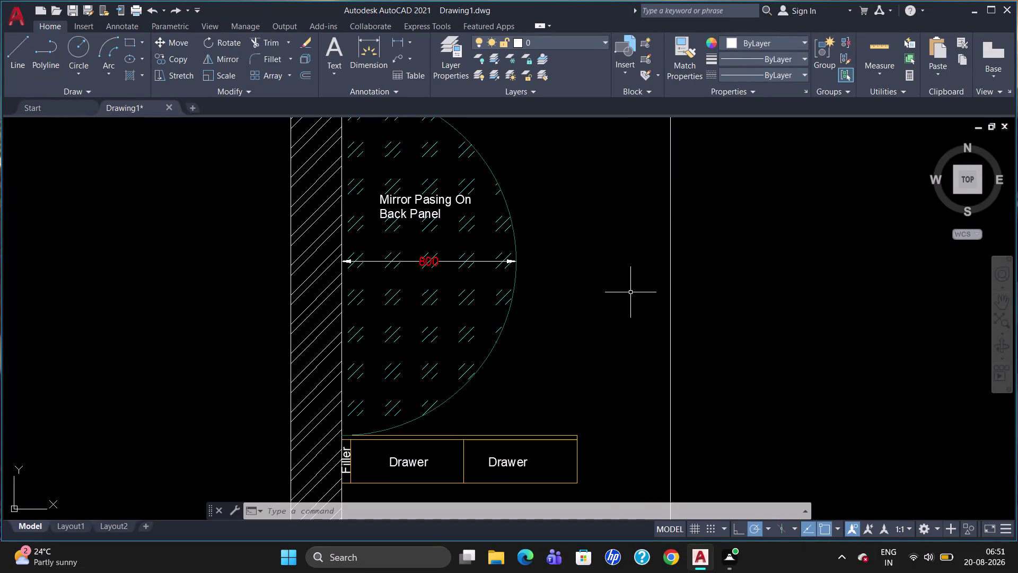
Add the 40 linear dimension below the filler, from the wall face to the filler edge.
scroll(down, 3)
scroll(up, 3)
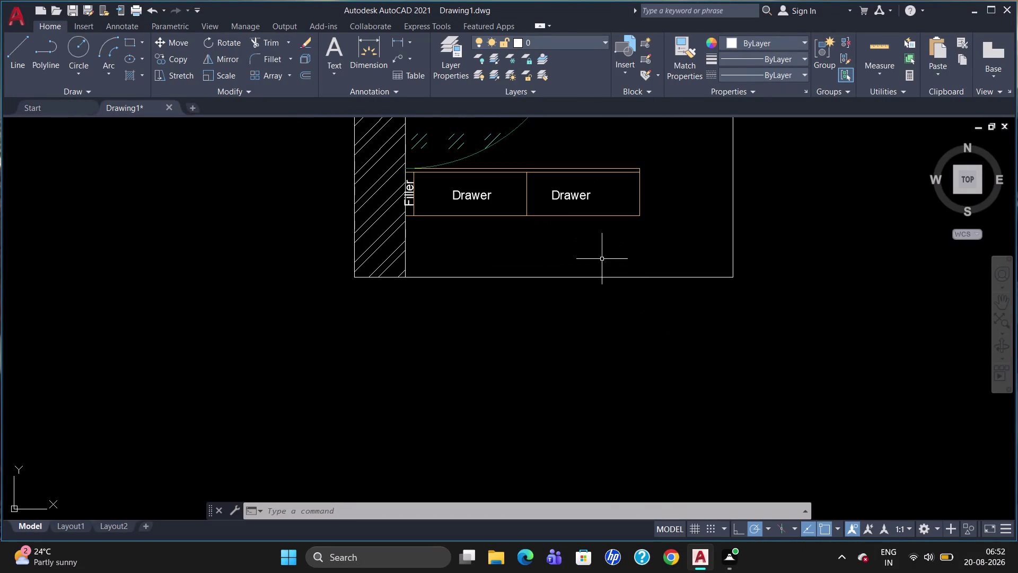
text(dli)
key(Return)
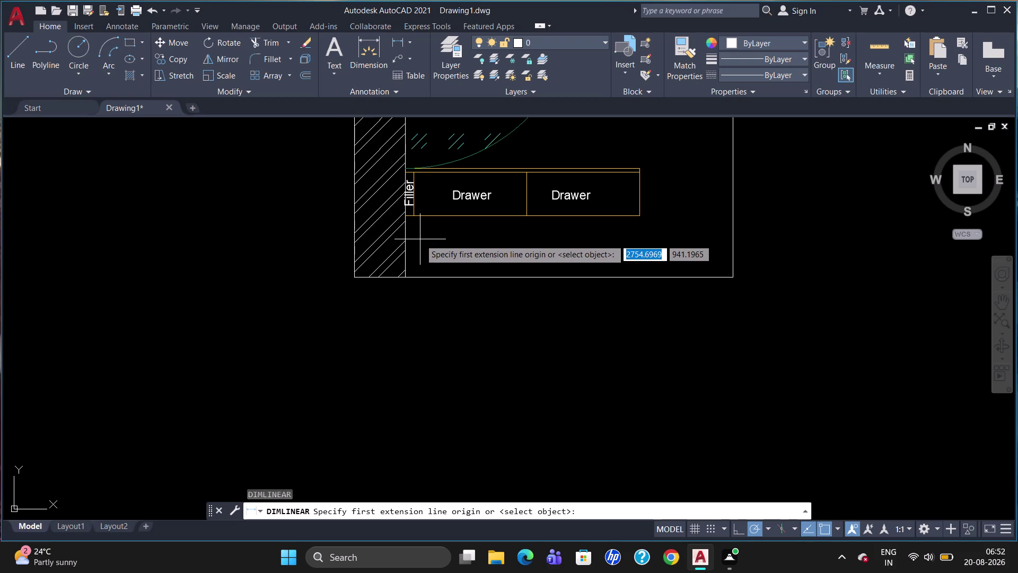
click(404, 217)
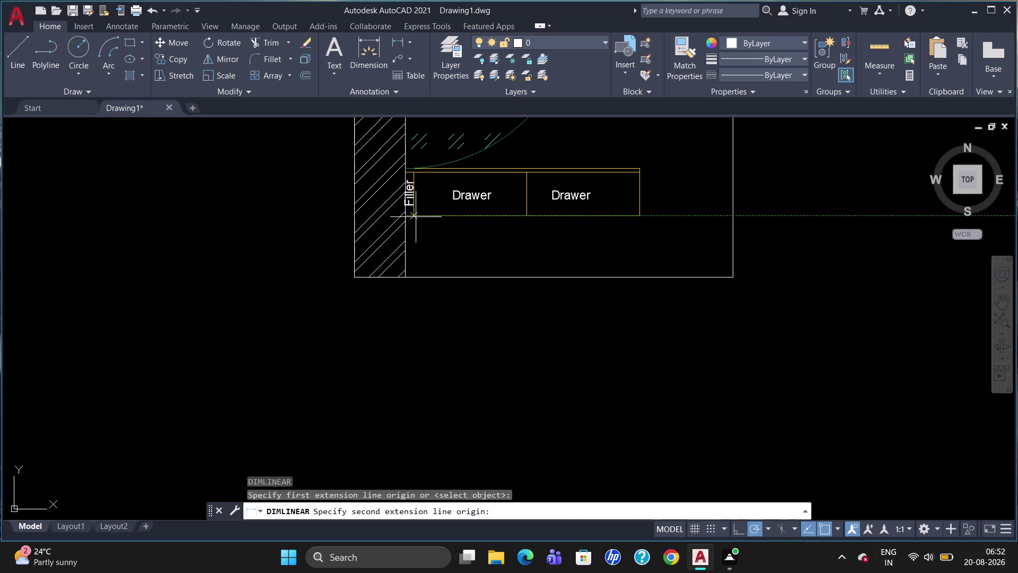
click(415, 217)
click(414, 231)
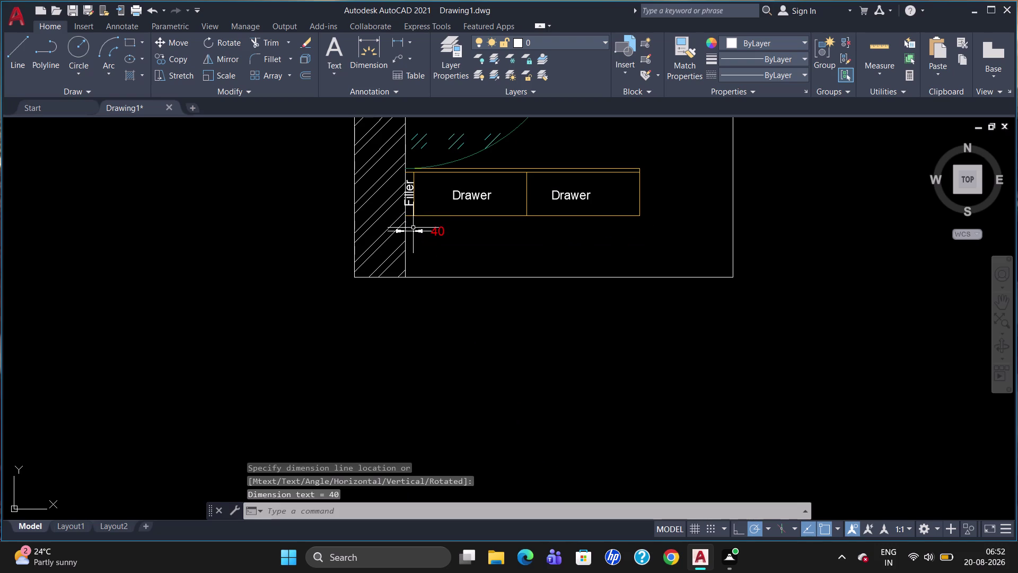
Continue the chain from the 40 dimension with 520 across each drawer.
click(115, 19)
click(126, 27)
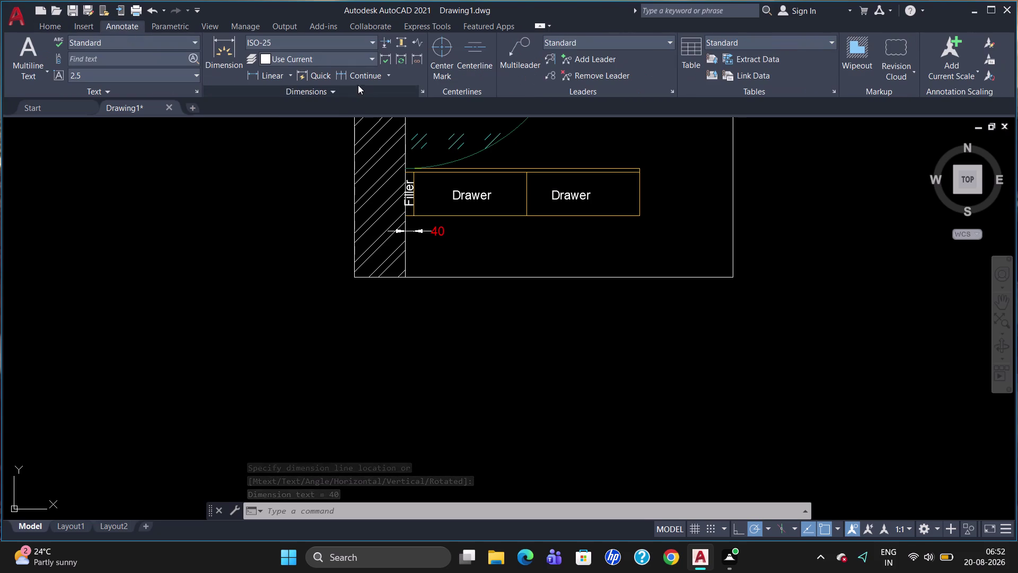
click(355, 81)
click(528, 216)
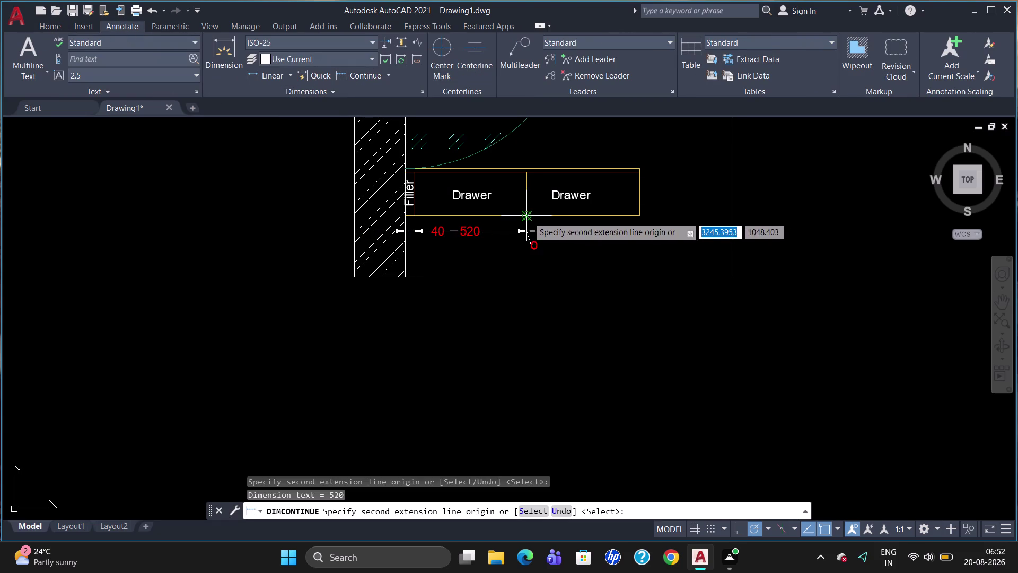
click(640, 222)
key(Escape)
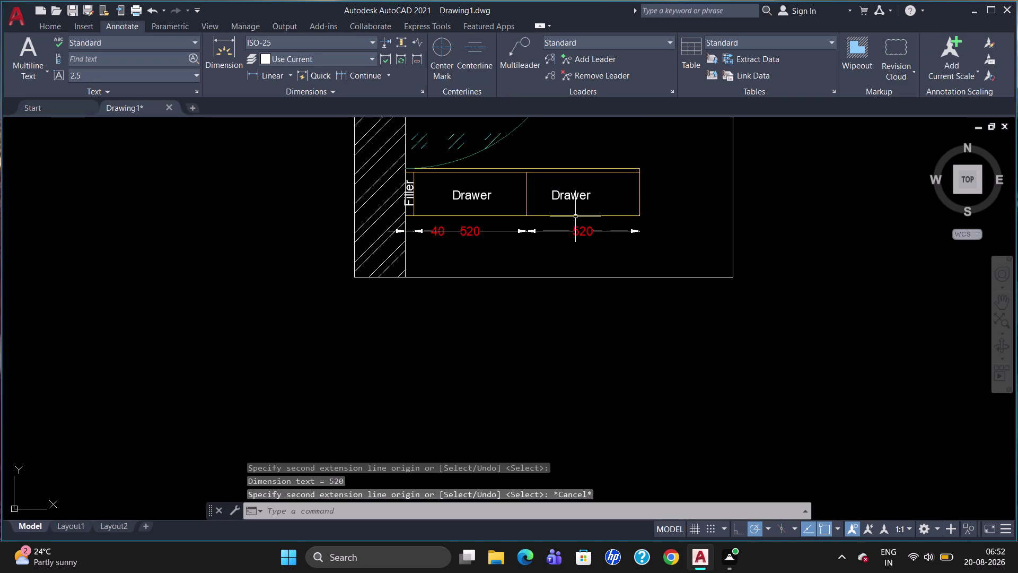
scroll(down, 3)
scroll(up, 3)
scroll(down, 3)
scroll(up, 3)
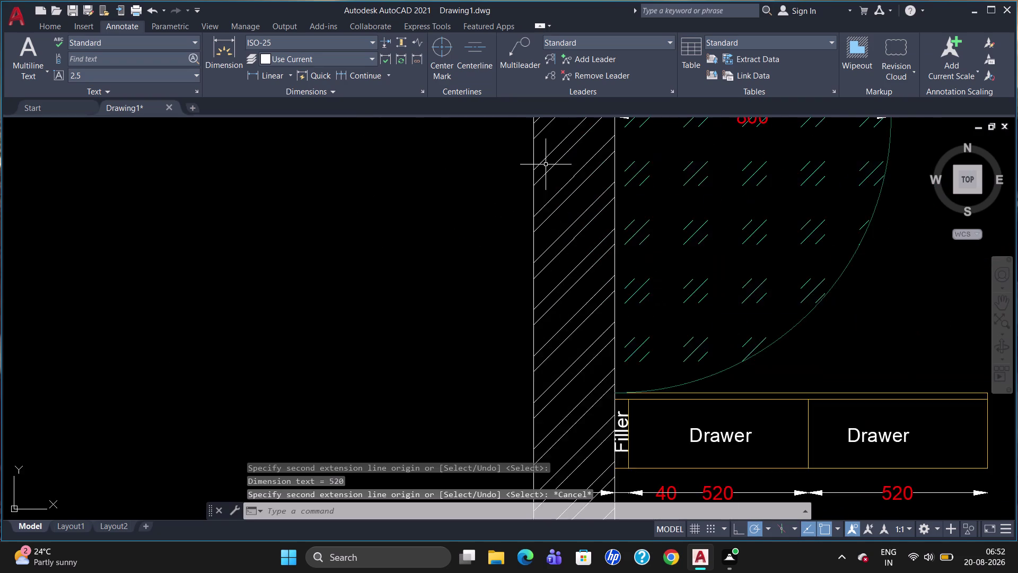
scroll(down, 3)
scroll(up, 3)
scroll(down, 3)
scroll(up, 3)
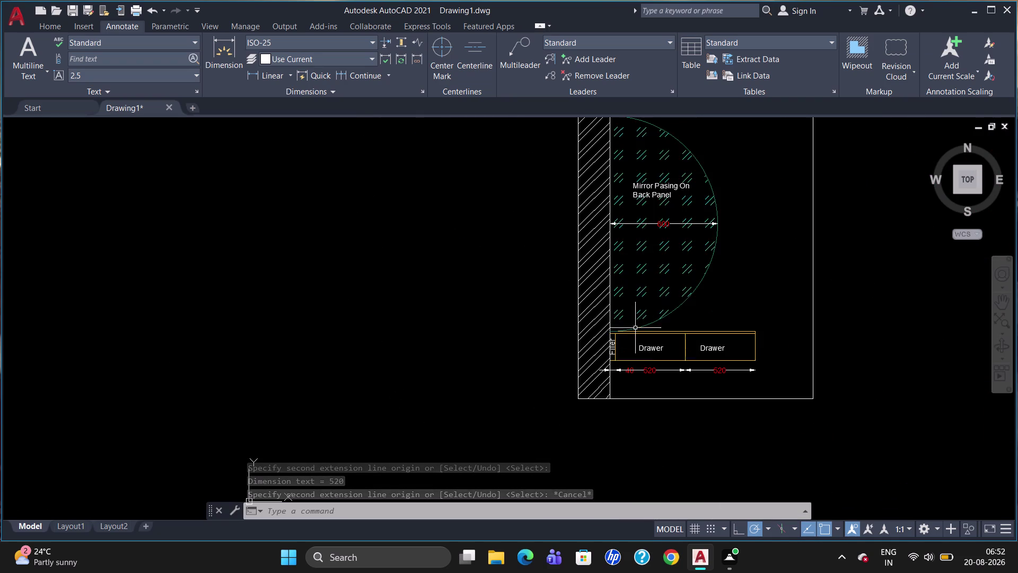
scroll(up, 3)
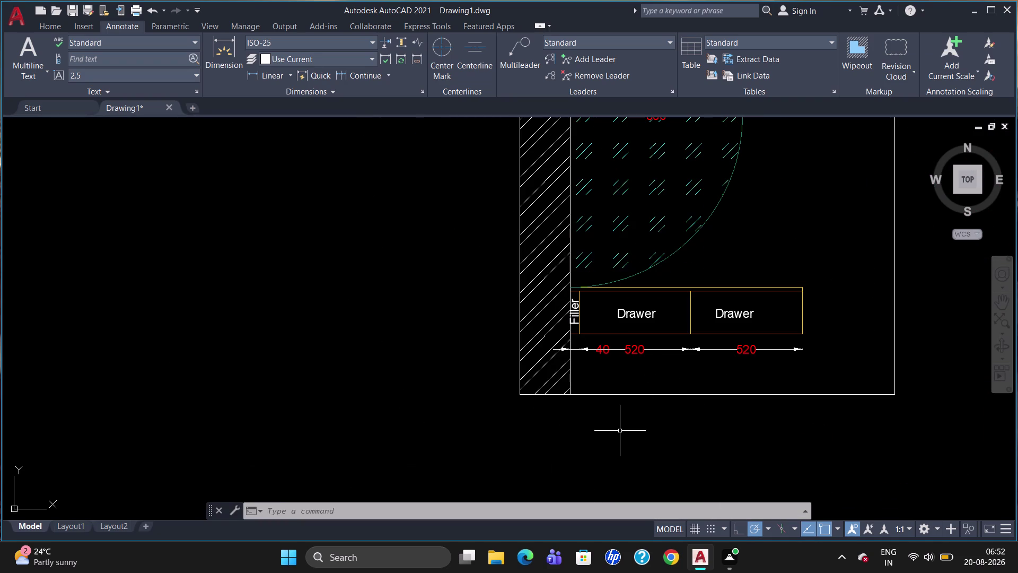
Place the vertical 282 dimension left of the wall, retrying after a cancelled first attempt.
text(dli)
key(Return)
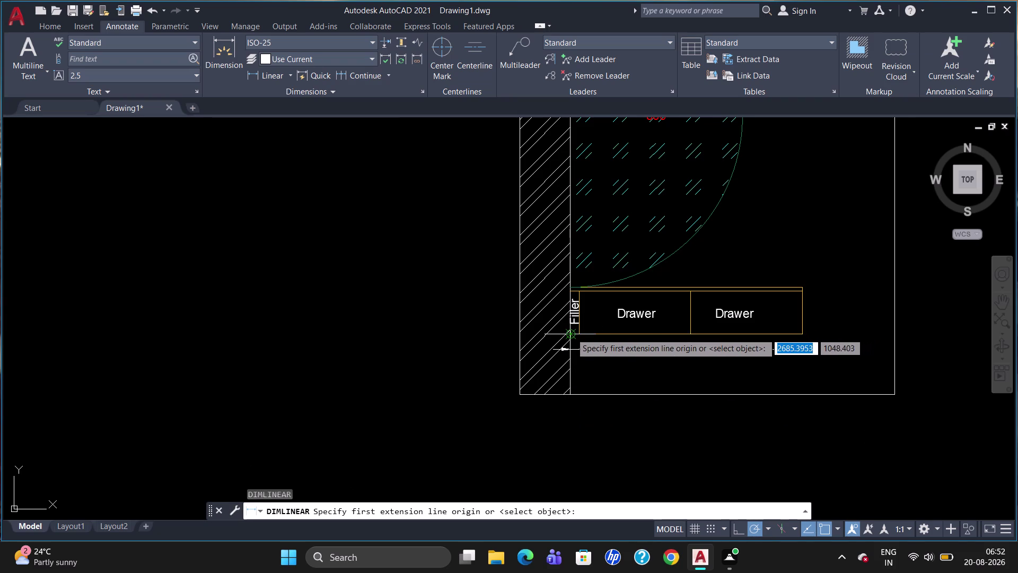
drag(572, 333, 578, 326)
click(567, 392)
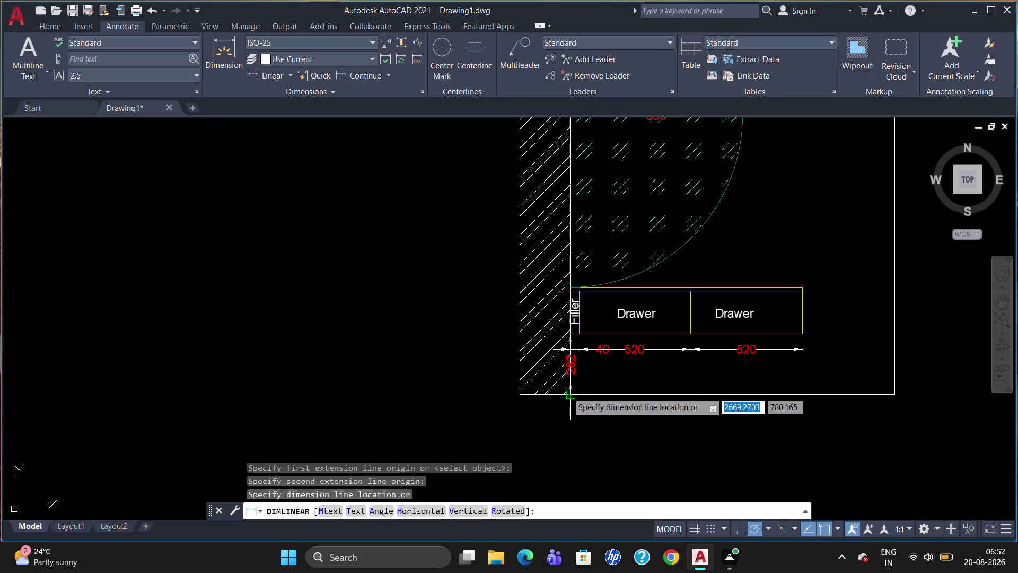
key(Escape)
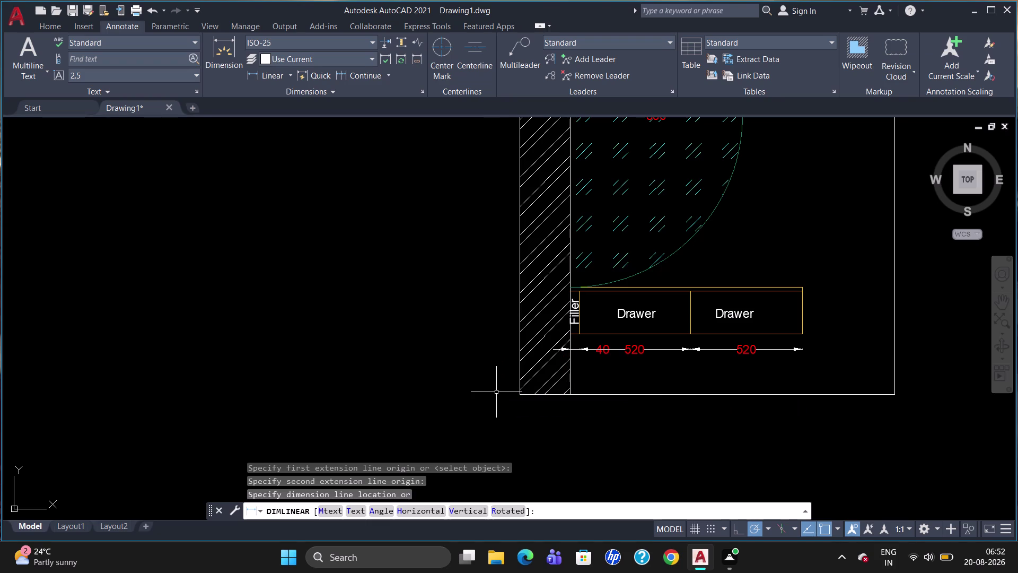
text(dli)
key(Return)
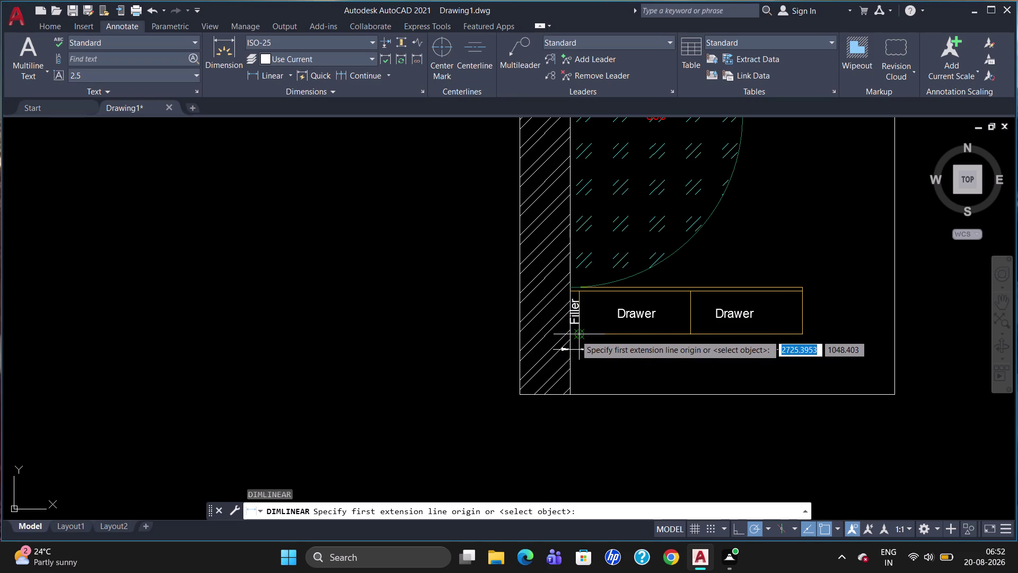
drag(565, 335, 566, 388)
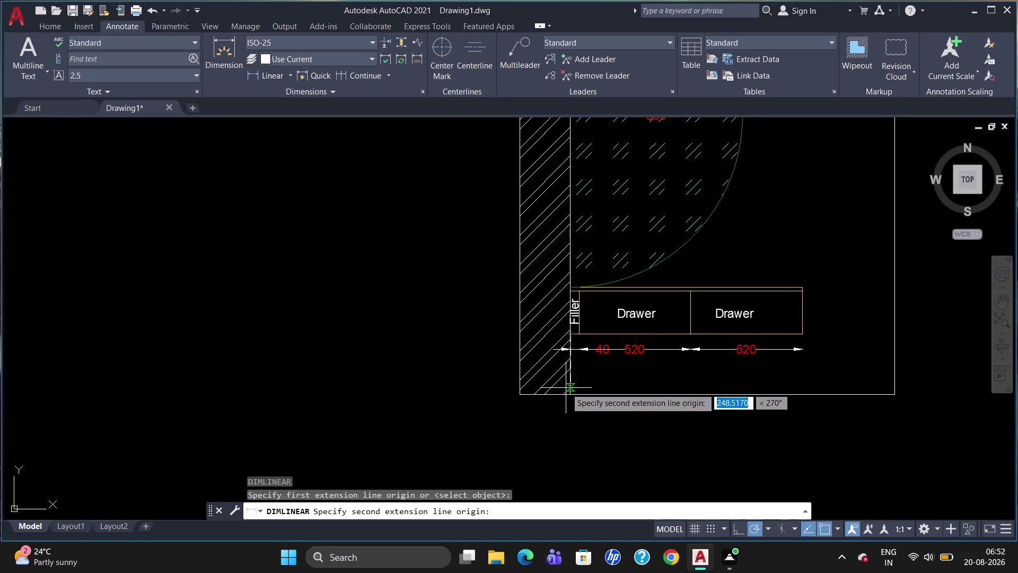
drag(566, 391, 492, 394)
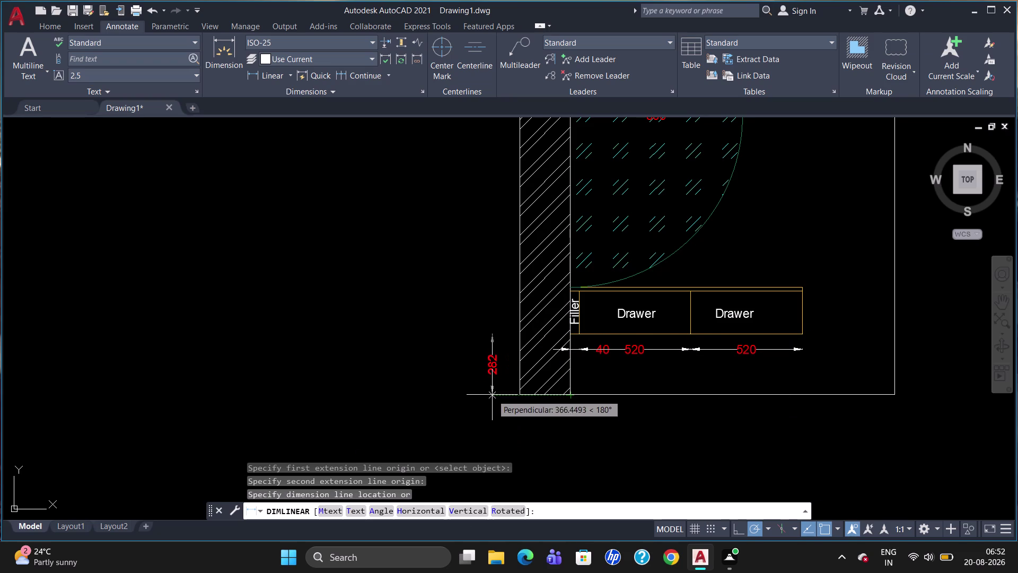
click(492, 395)
Chain 482 and 18 upward from the 282 dimension, then delete the overlapping dimension.
click(342, 79)
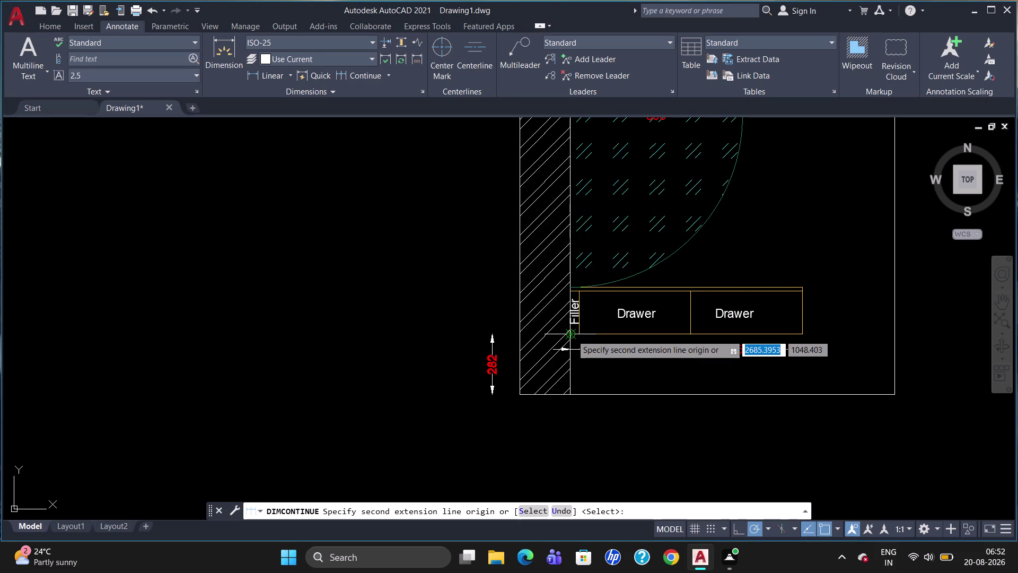
click(571, 294)
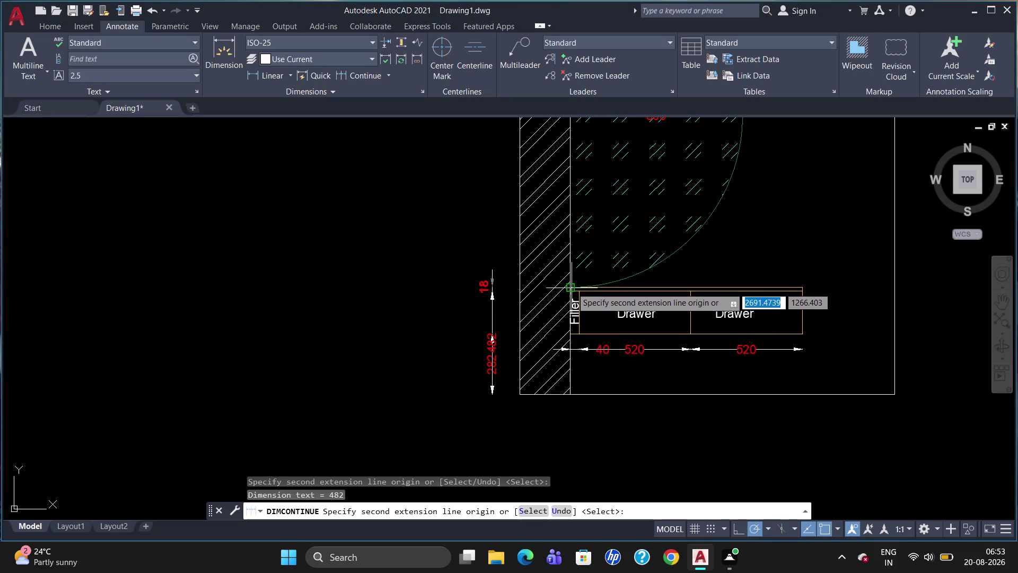
click(572, 285)
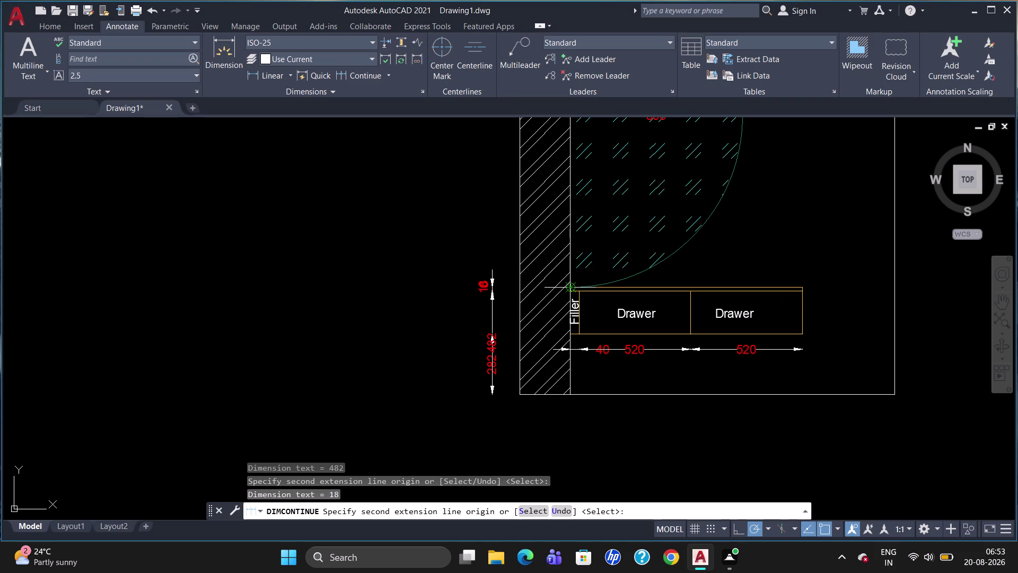
key(Escape)
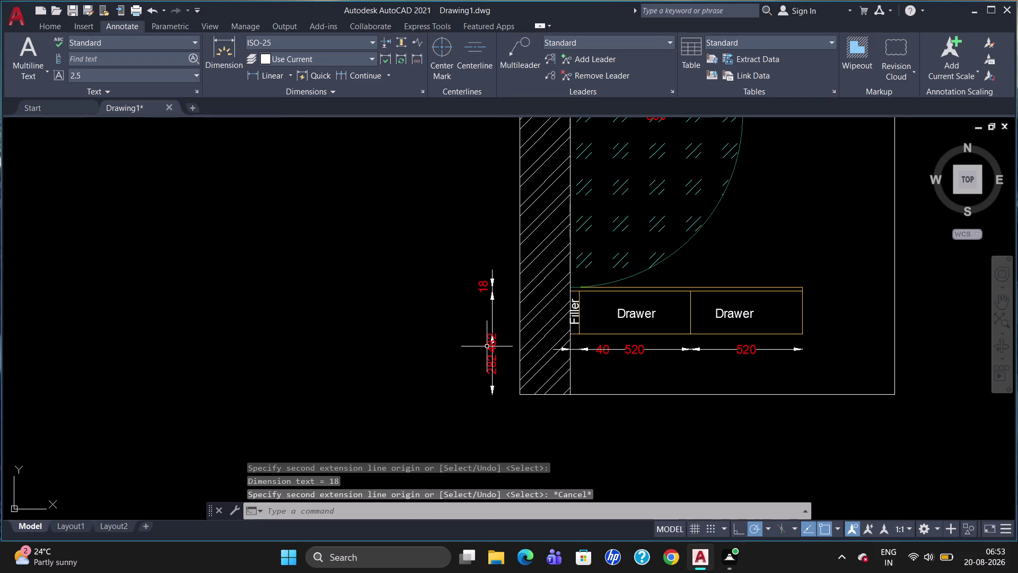
click(493, 341)
key(Delete)
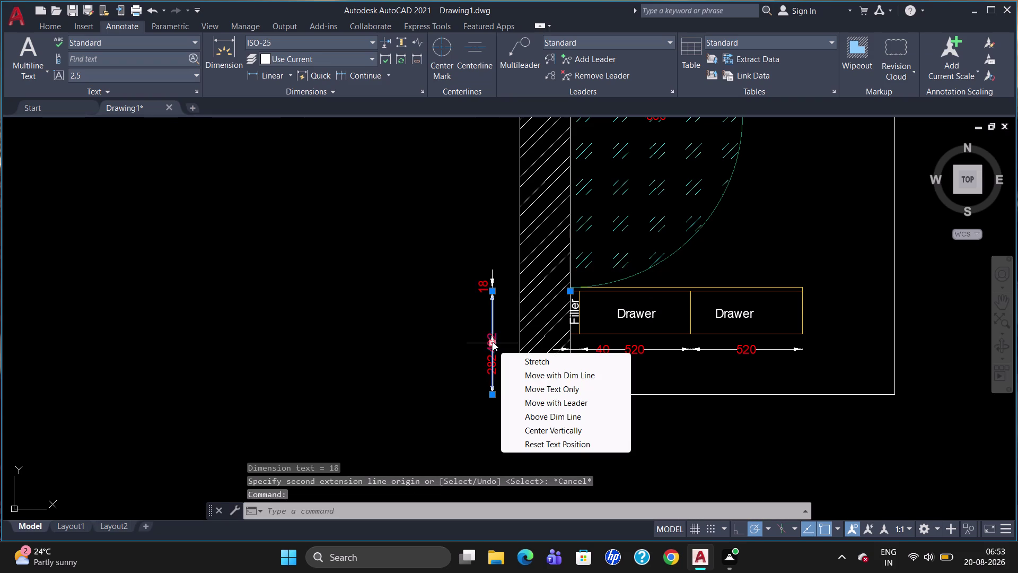
Delete the overlapping vertical dimension and deselect the 282 dimension.
key(Delete)
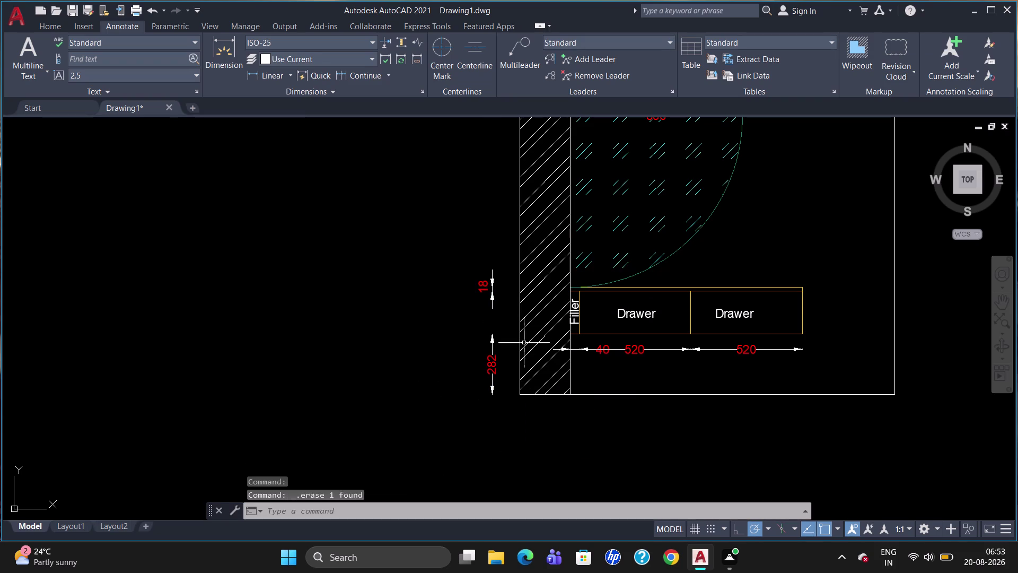
click(490, 295)
key(Delete)
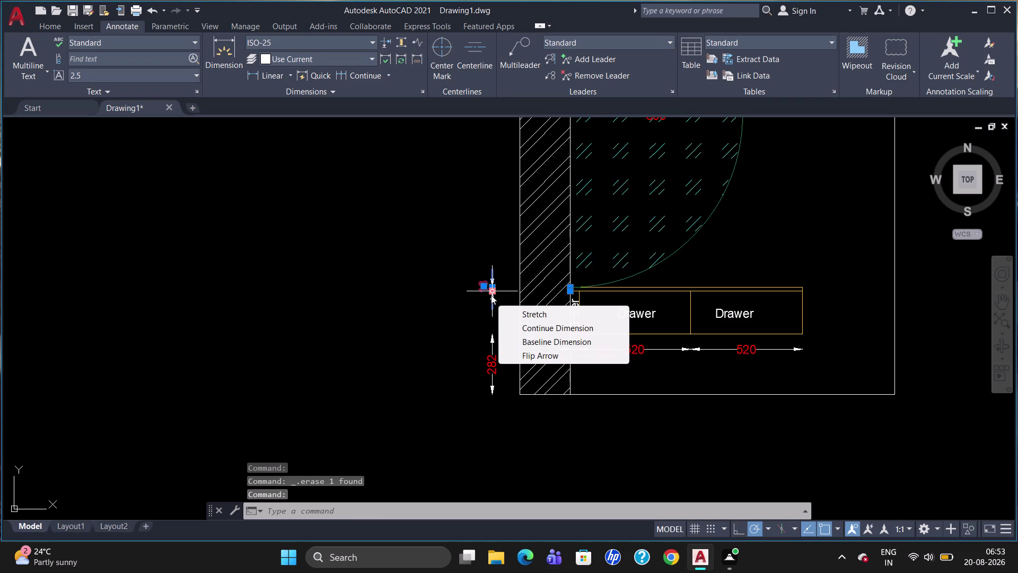
key(Delete)
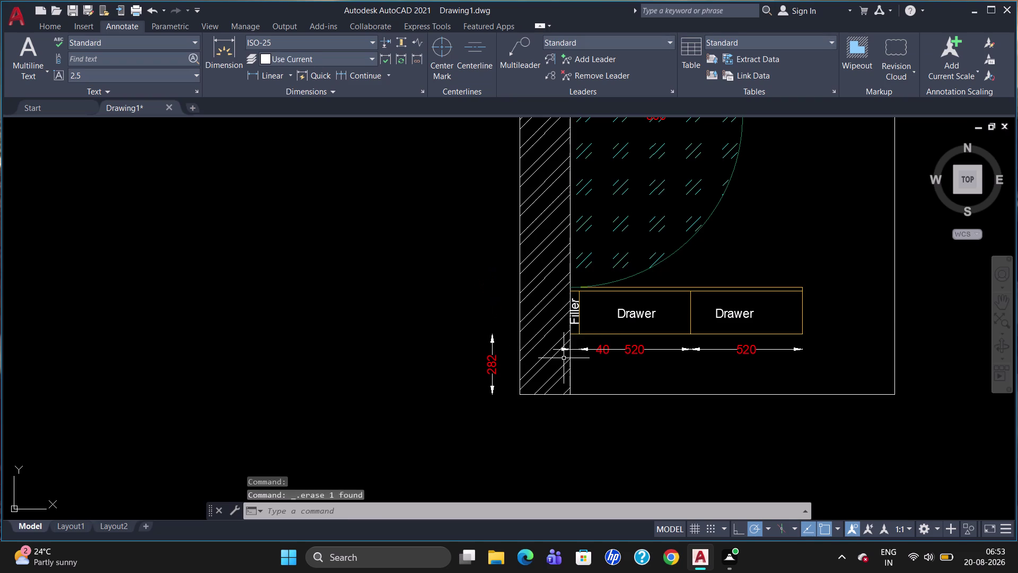
Add a vertical 200 dimension from the wall edge to the drawer top, aligned with 282.
text(dli)
key(Return)
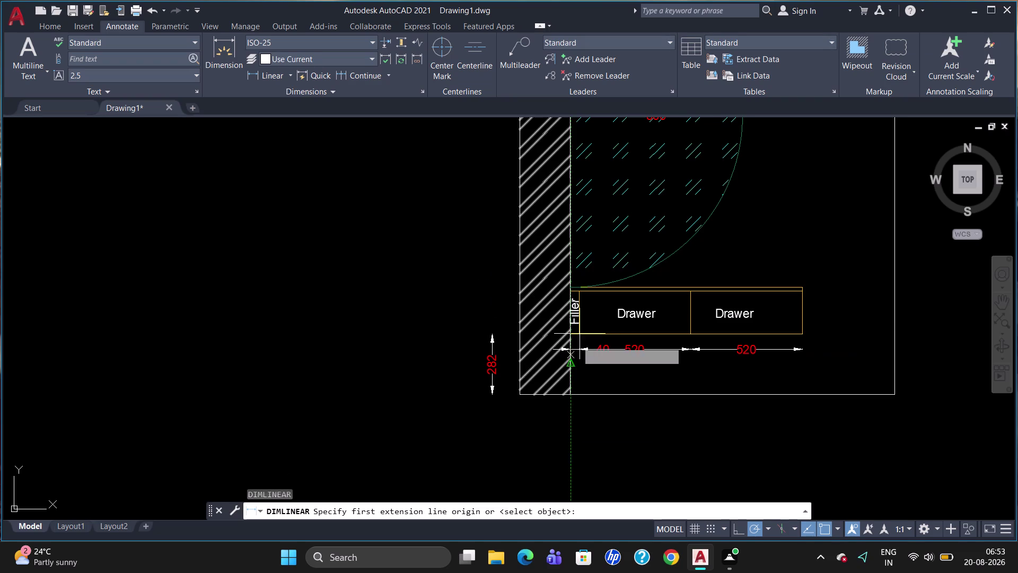
drag(570, 290, 571, 298)
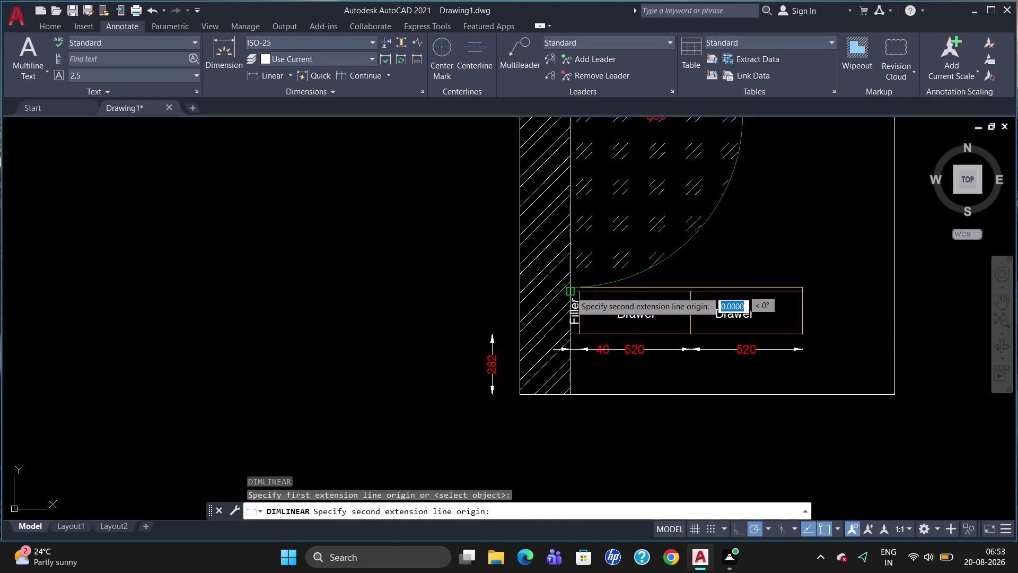
drag(570, 298, 572, 334)
drag(573, 334, 509, 326)
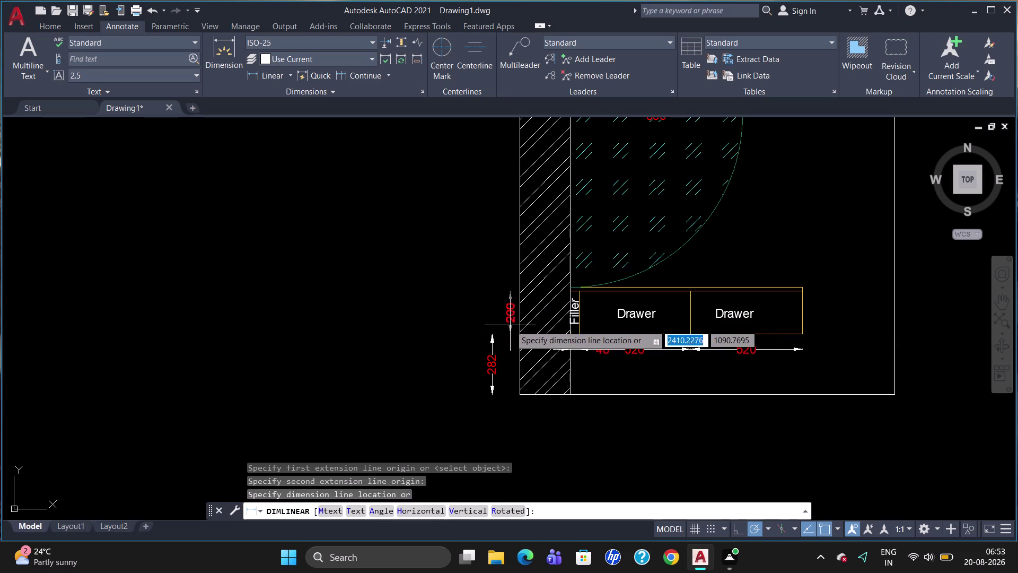
drag(510, 326, 492, 328)
click(492, 328)
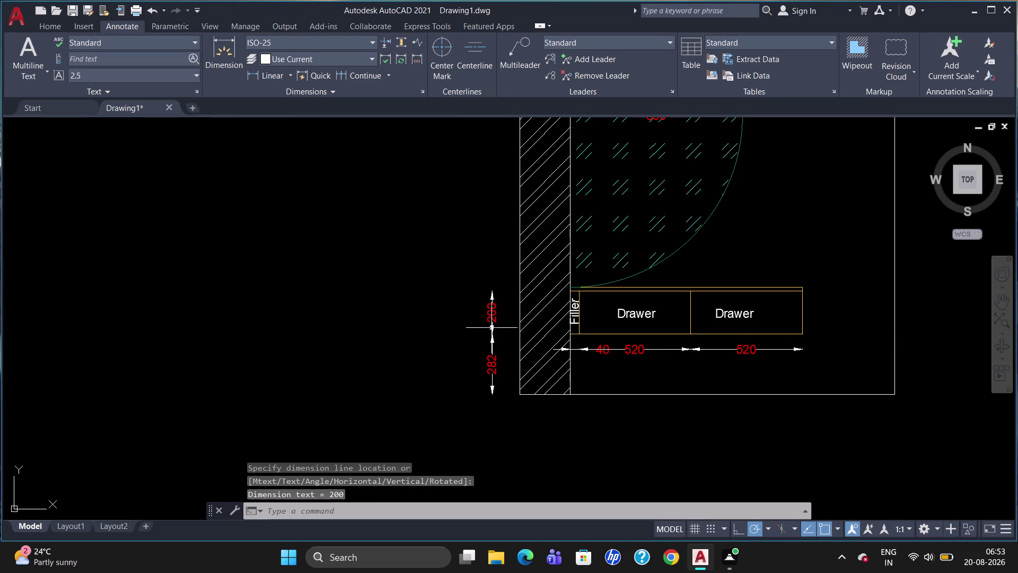
Add the 18 vertical dimension above the drawer top, aligned with the 200 dimension.
key(space)
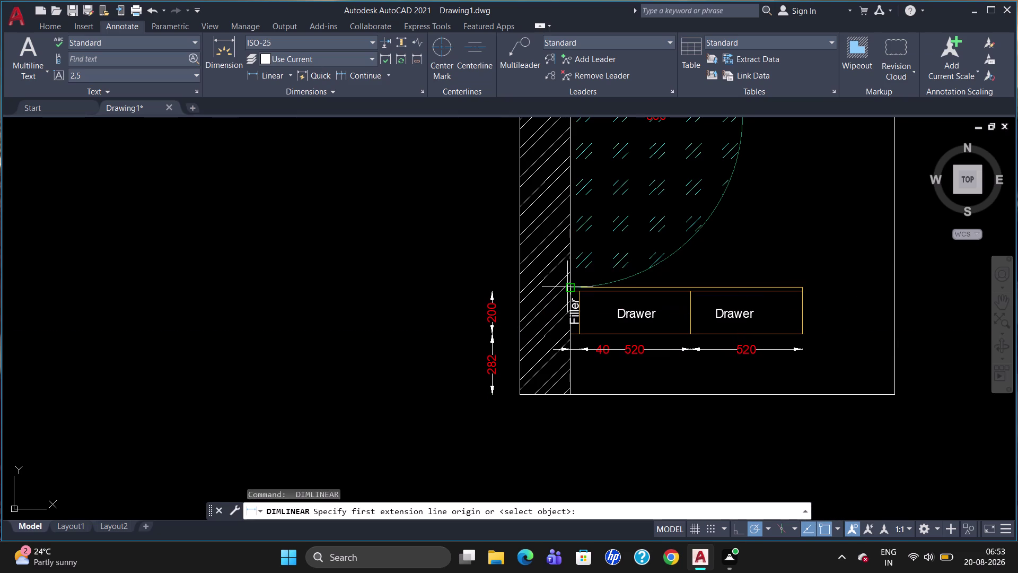
drag(567, 286, 568, 294)
drag(567, 294, 485, 273)
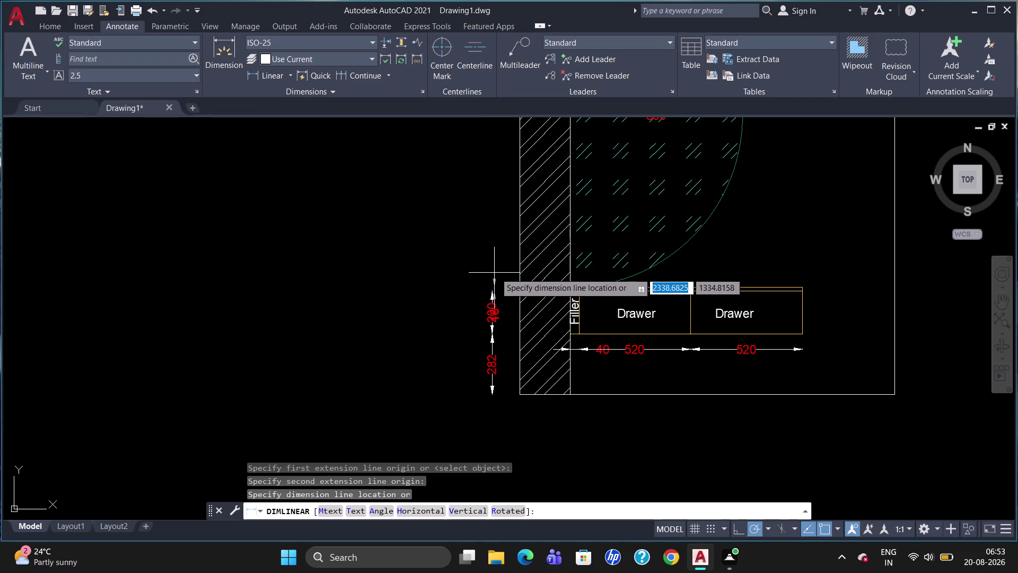
drag(485, 273, 497, 278)
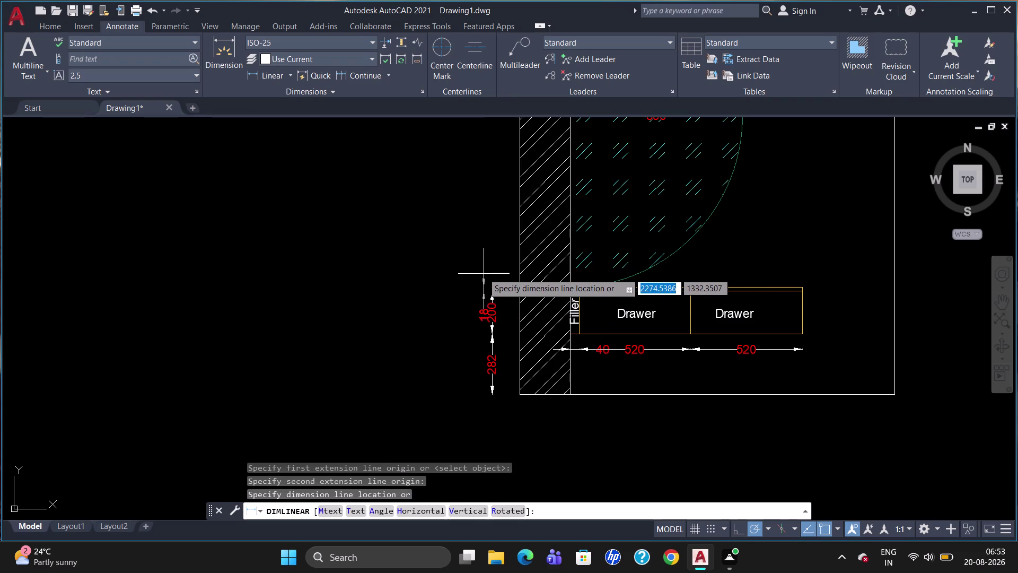
drag(497, 279, 503, 280)
click(502, 281)
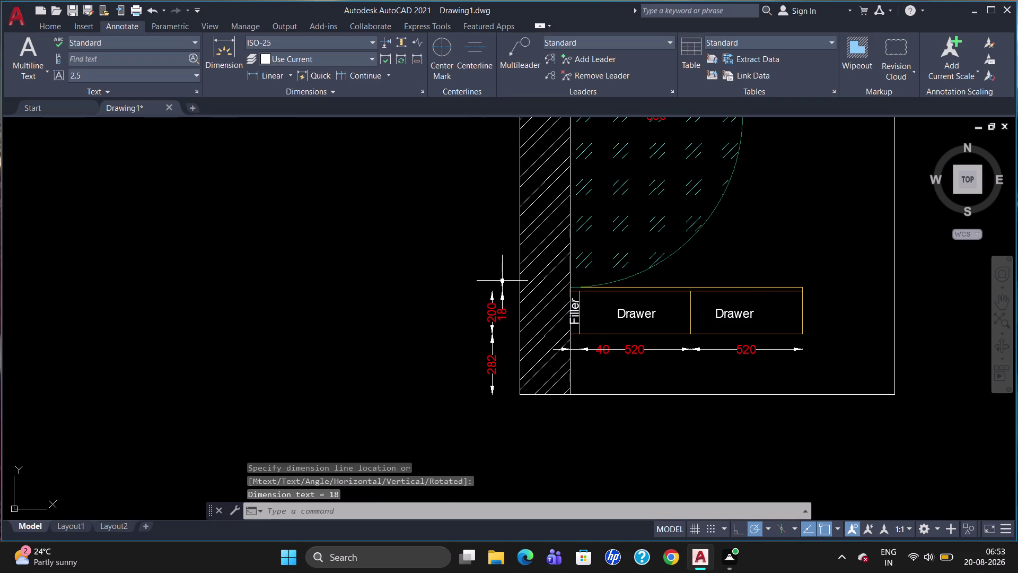
key(Escape)
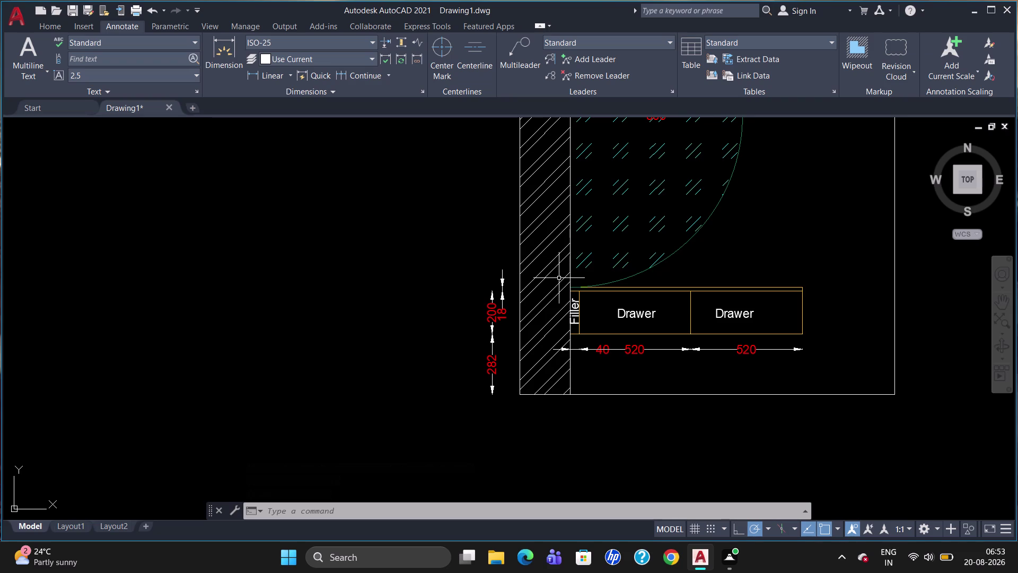
text(dli)
key(Return)
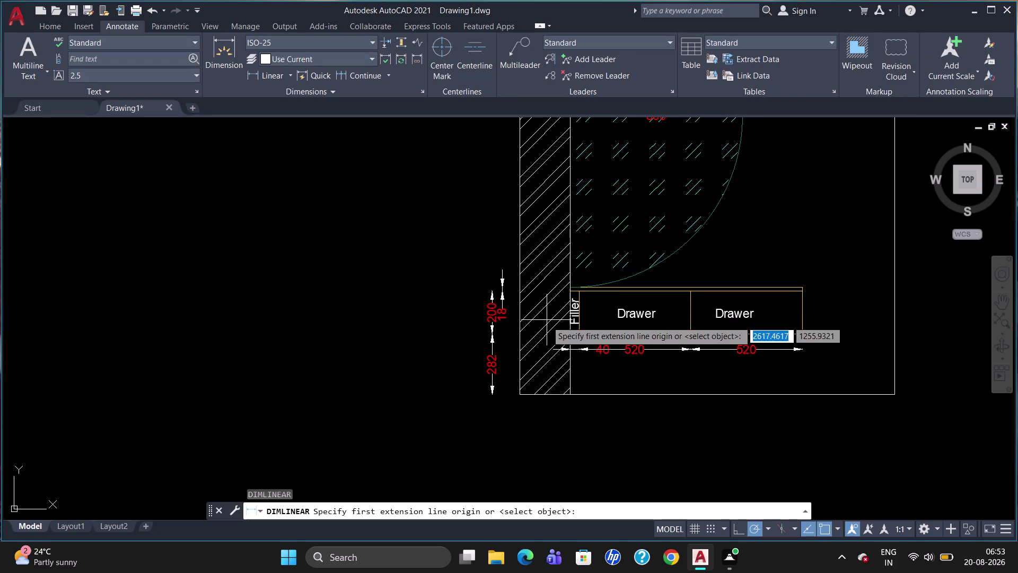
Place the overall 500 dimension from top to bottom corner, left of the 282, 200 and 18.
drag(568, 288, 579, 374)
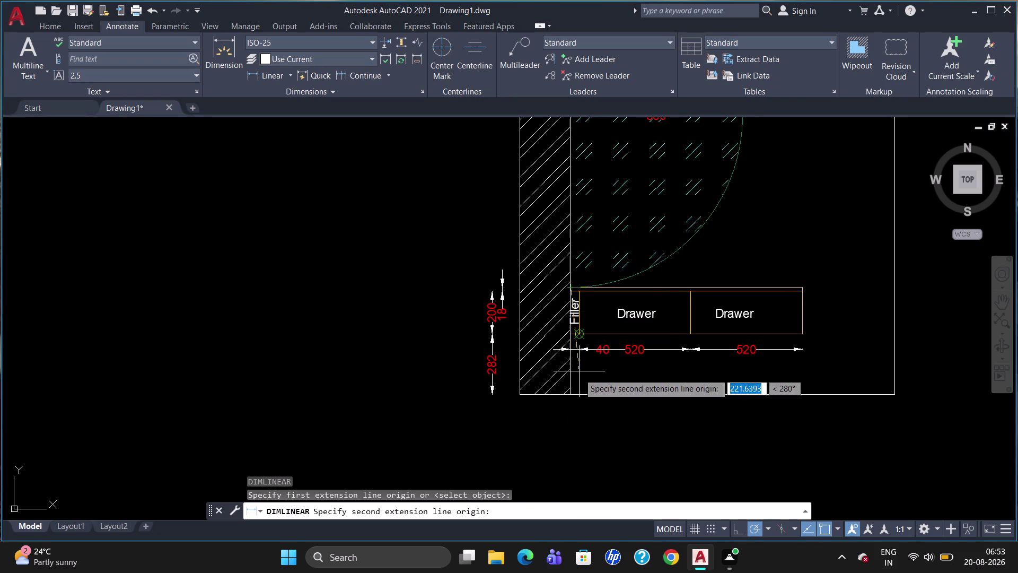
drag(579, 373, 579, 378)
click(566, 397)
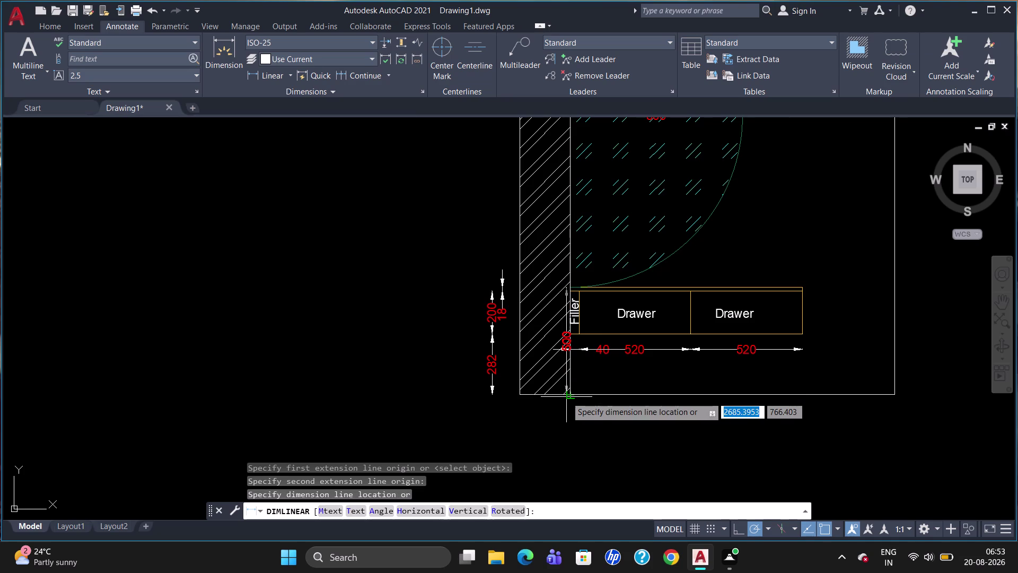
click(476, 393)
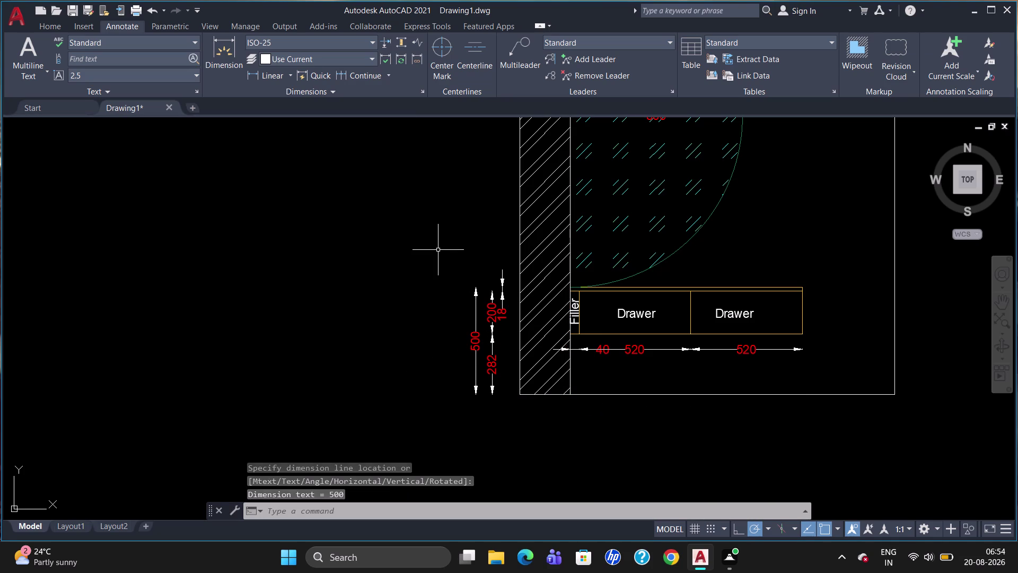
text(dli)
key(Return)
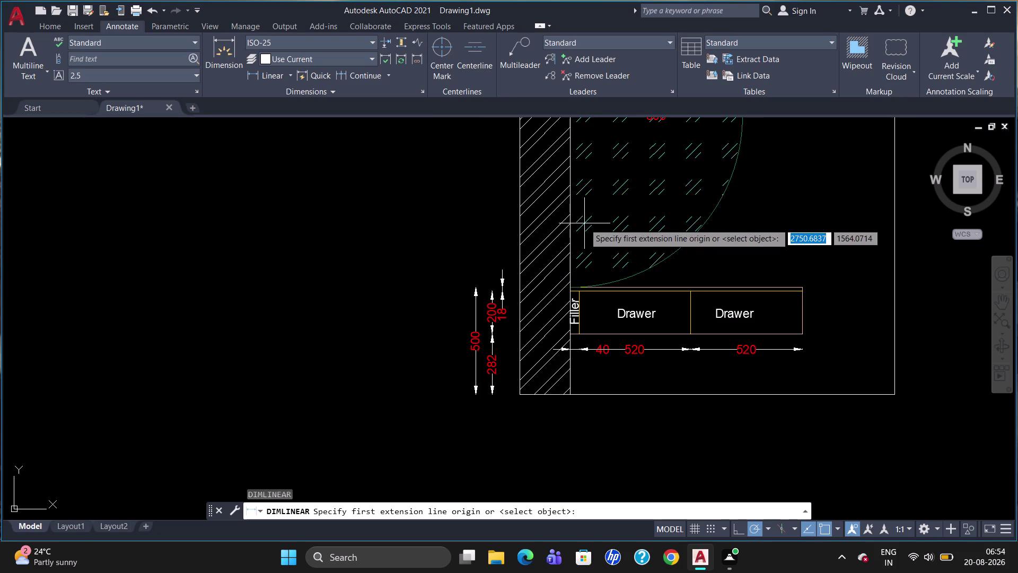
scroll(down, 3)
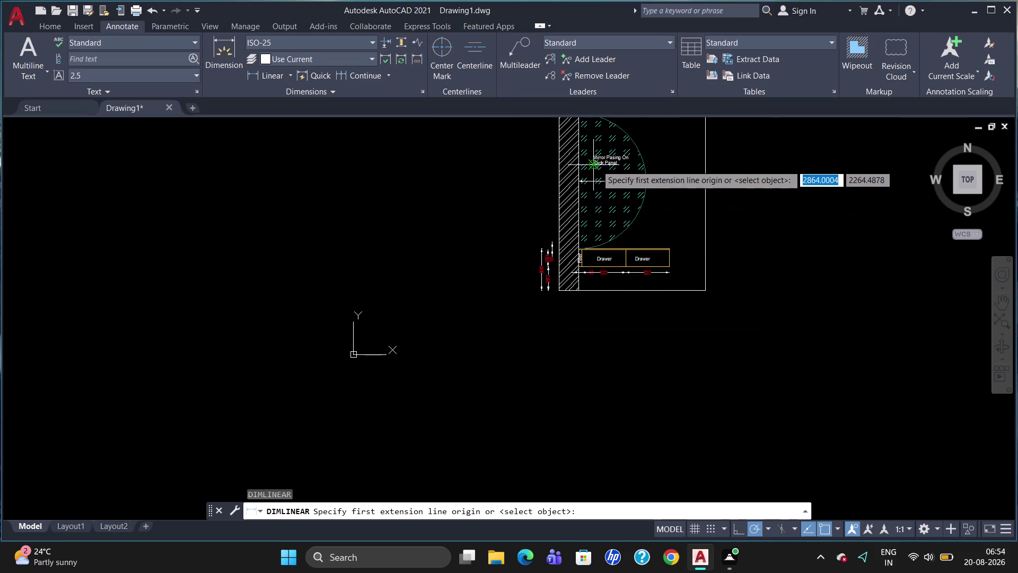
scroll(down, 3)
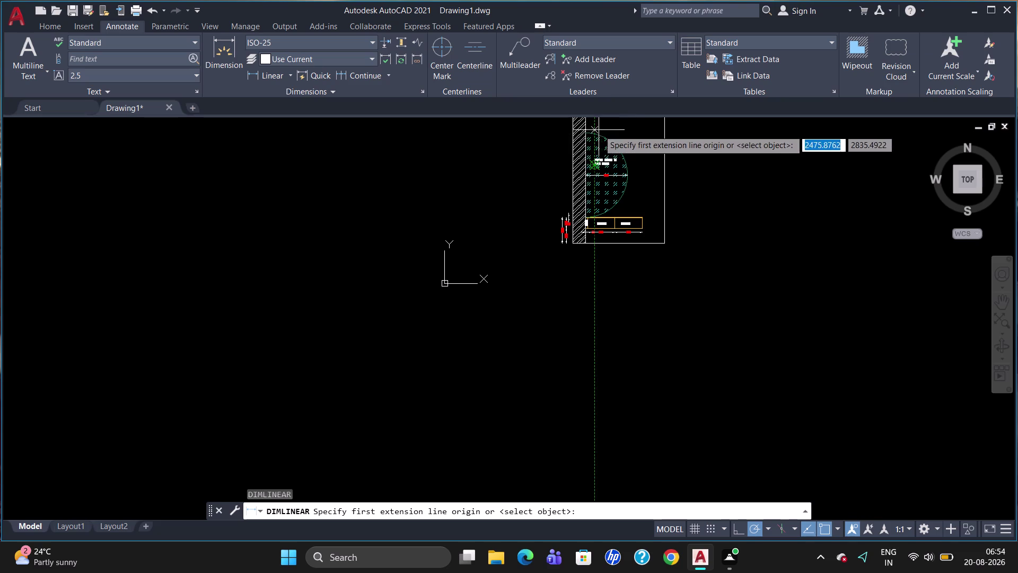
drag(585, 131, 595, 192)
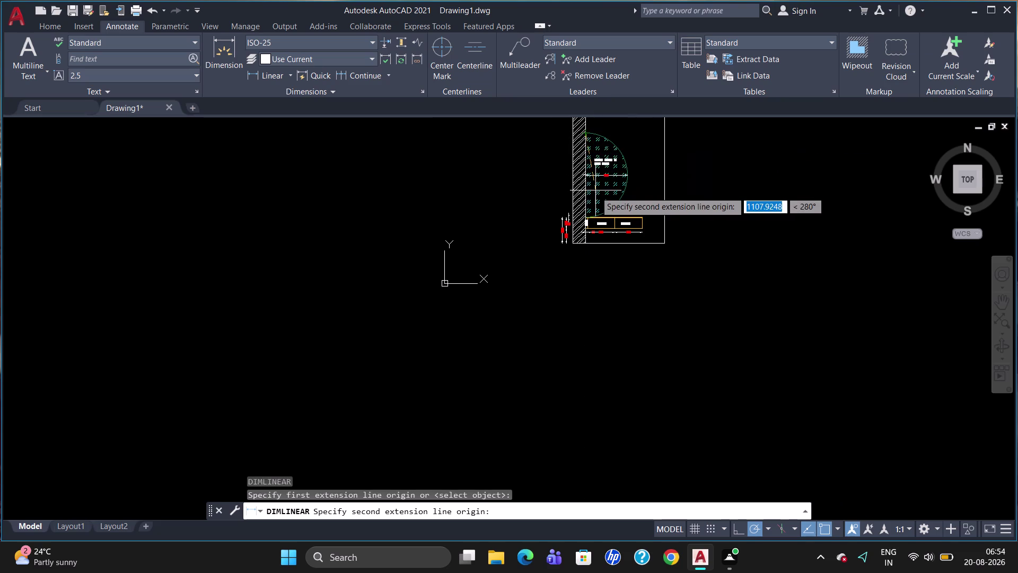
click(588, 219)
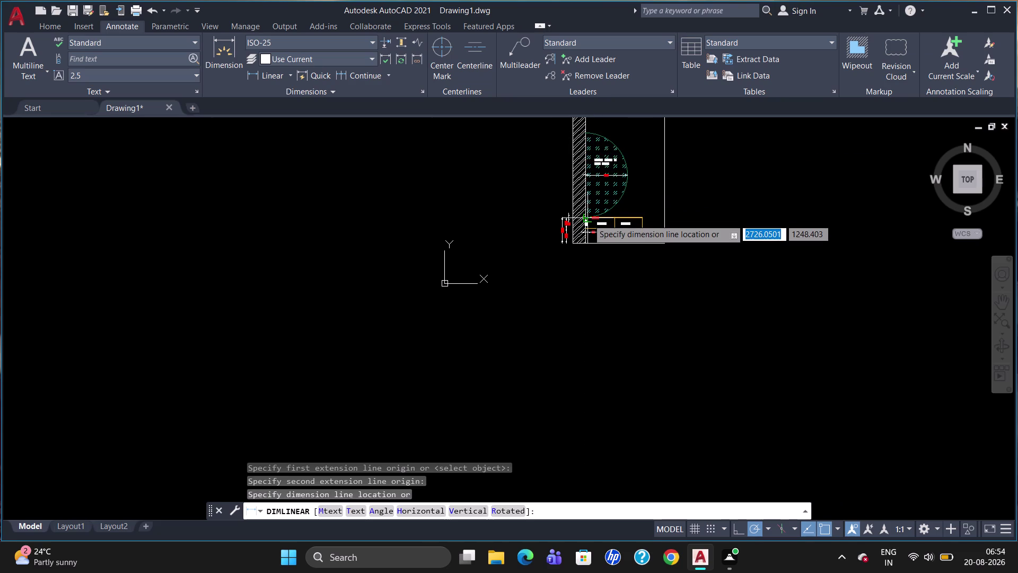
drag(588, 219, 541, 221)
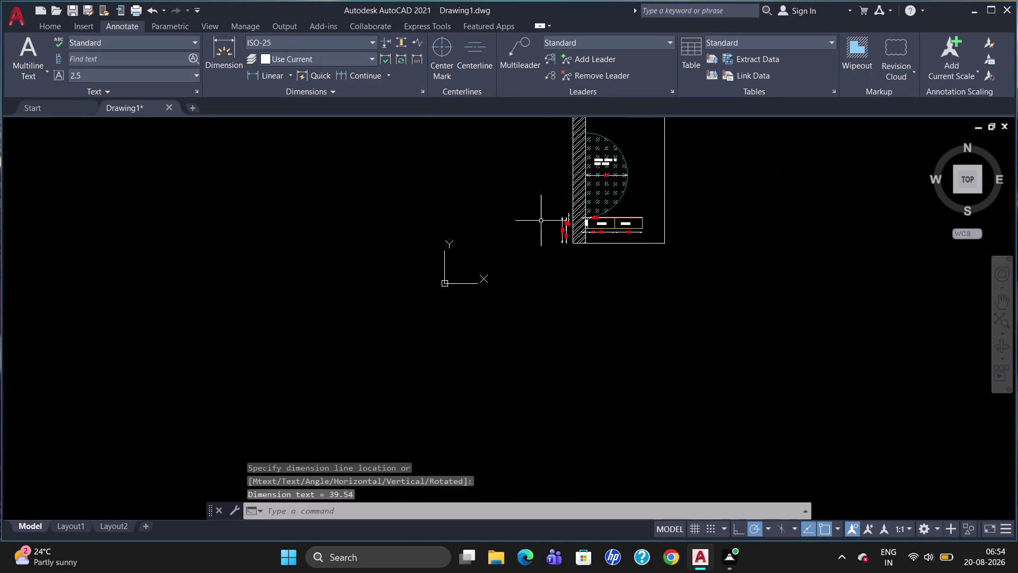
click(593, 217)
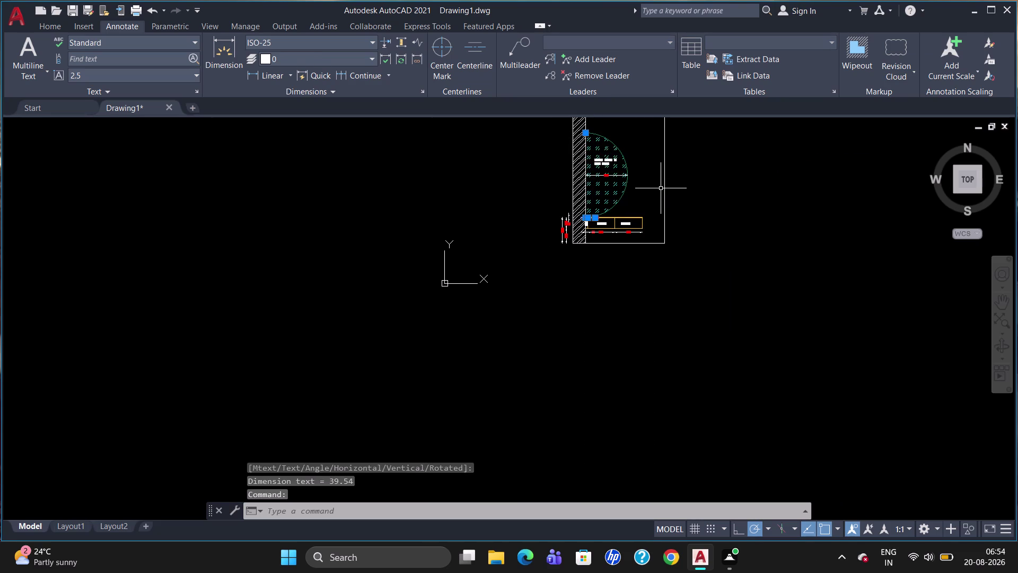
key(Delete)
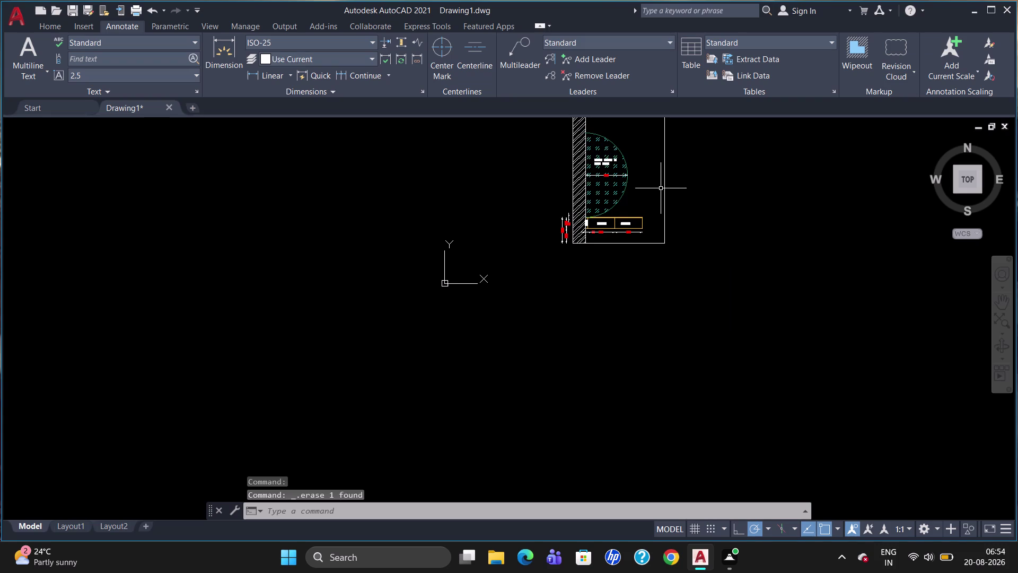